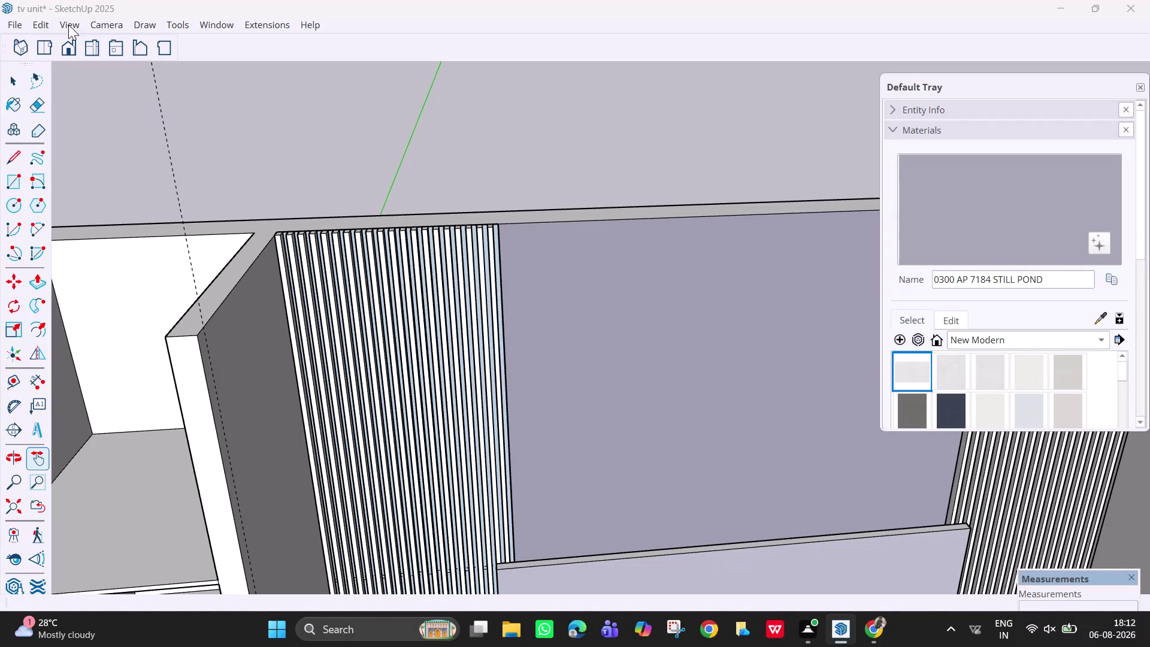
Start File > Import to bring a file into the TV unit model.
click(17, 21)
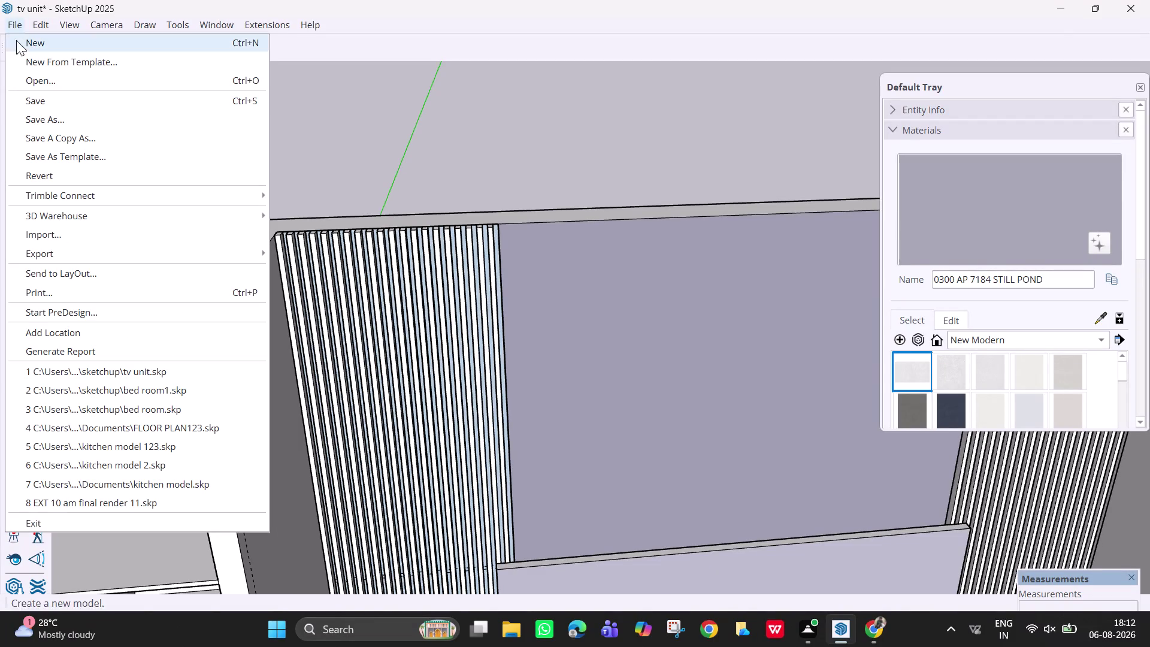
click(36, 233)
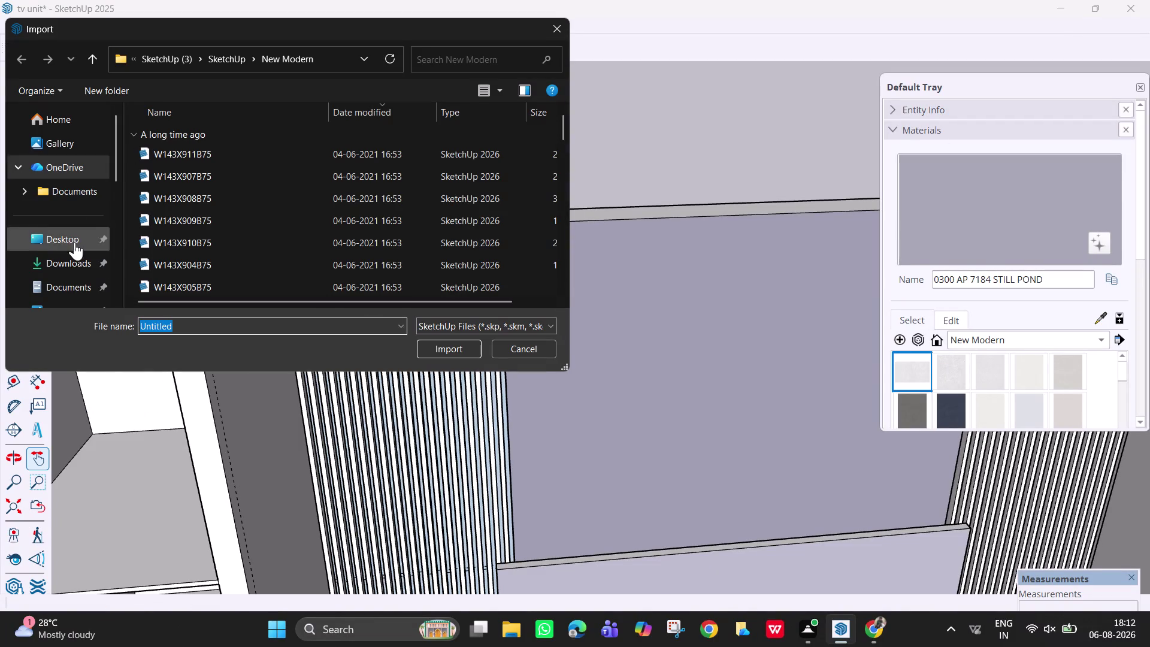
Browse the import dialog to the Downloads folder and scroll through its folders.
click(76, 270)
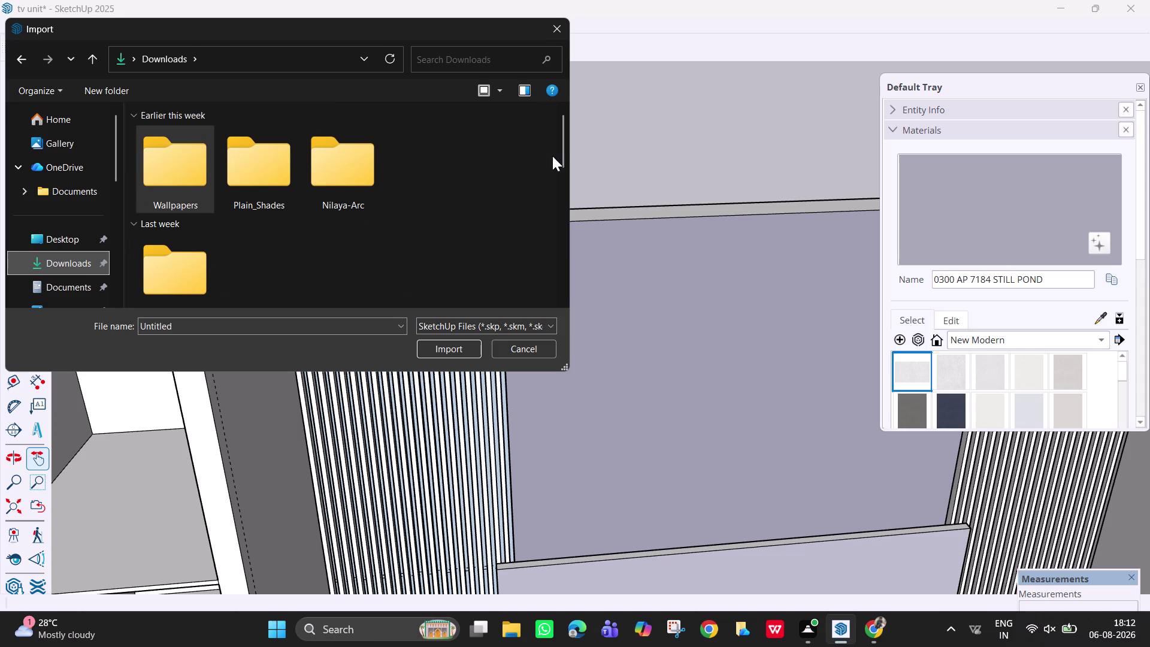
drag(560, 154, 573, 287)
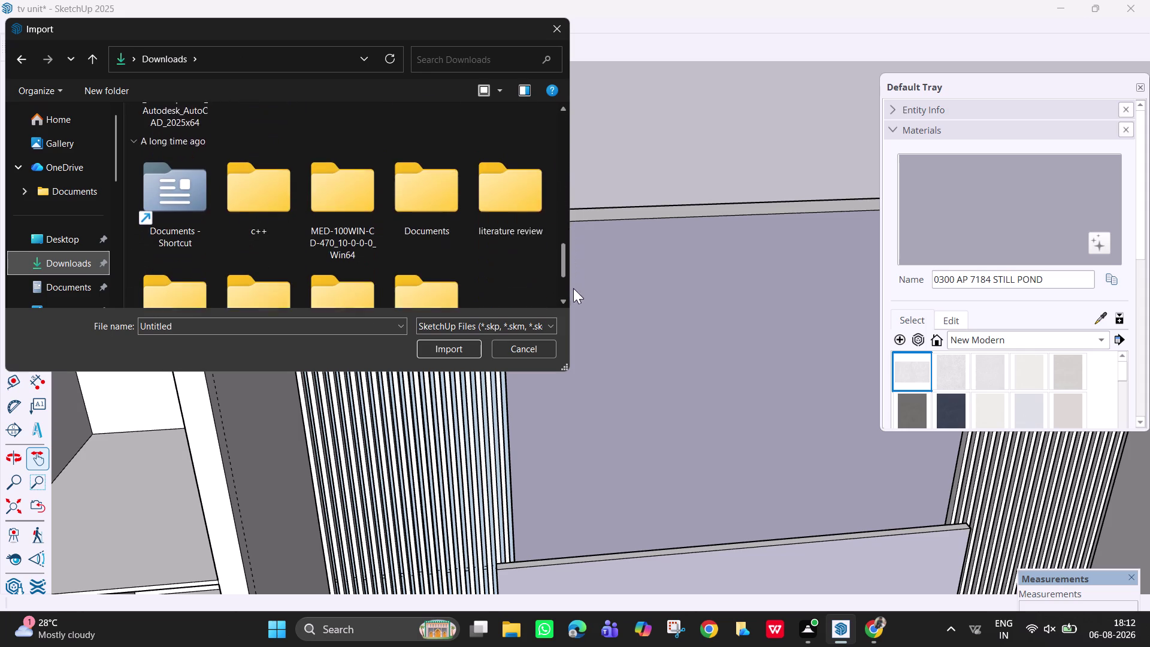
drag(574, 287, 559, 126)
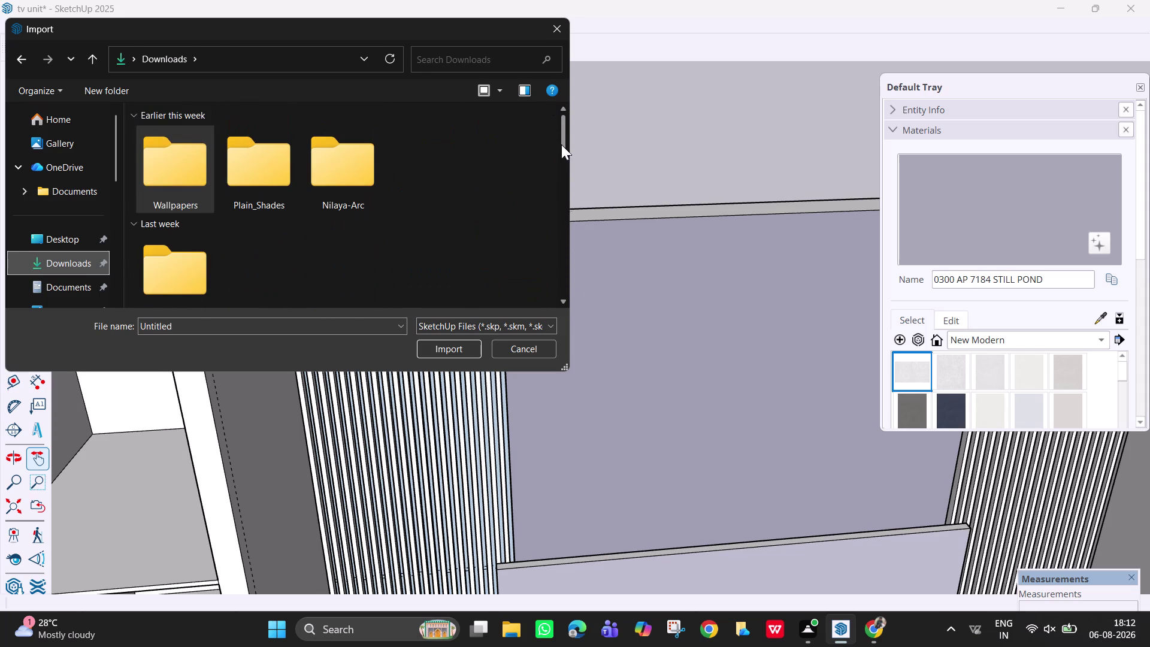
drag(559, 125, 569, 106)
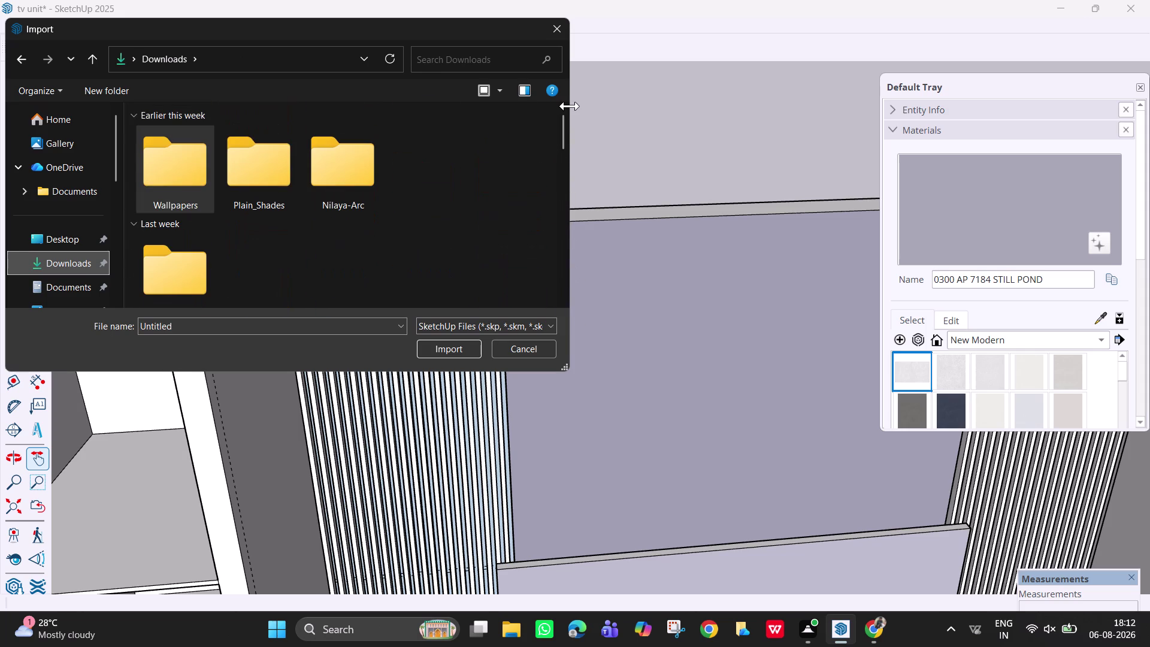